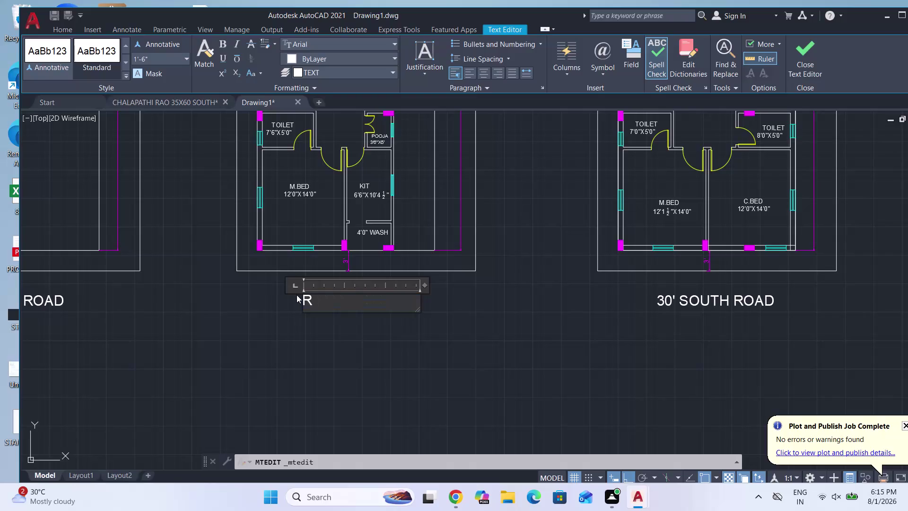
Replace the middle plan's label text with GROUND FLOOR and exit text editing.
key(BackSpace)
text(GRO)
text(UND FLOO)
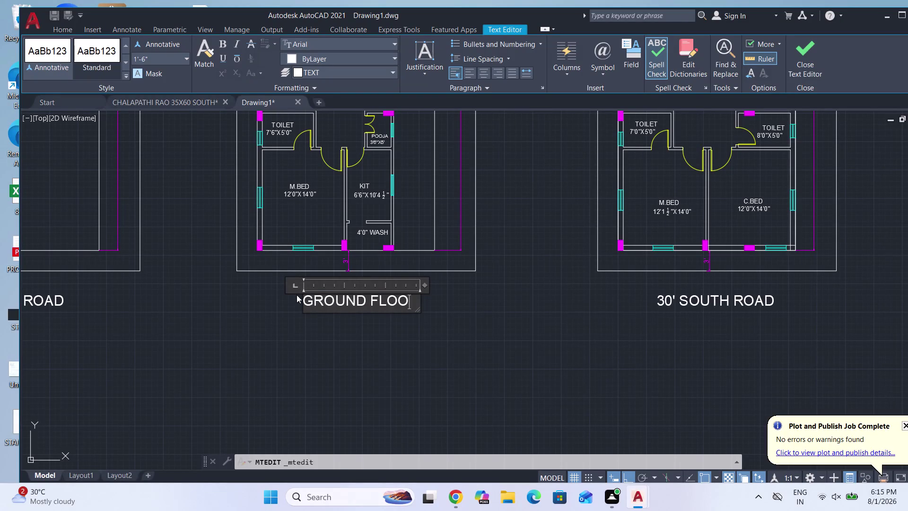
text(R)
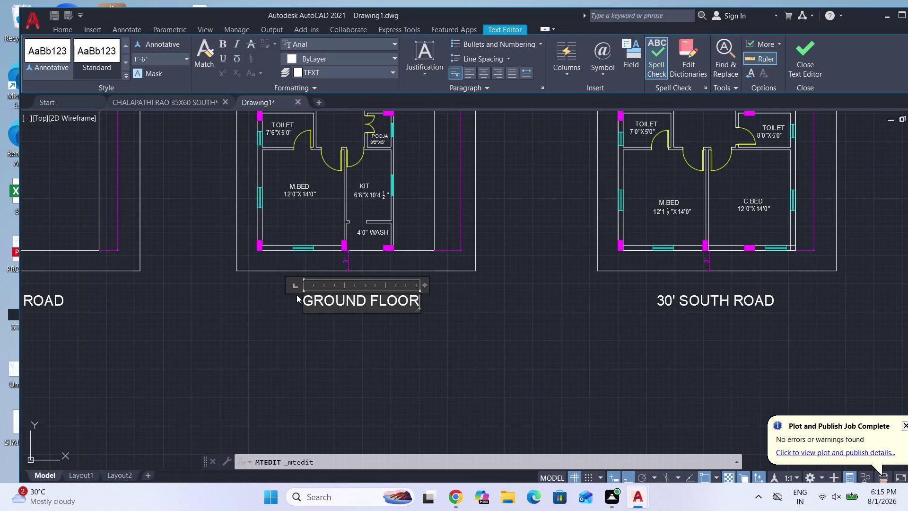
key(Escape)
key(Return)
scroll(down, 3)
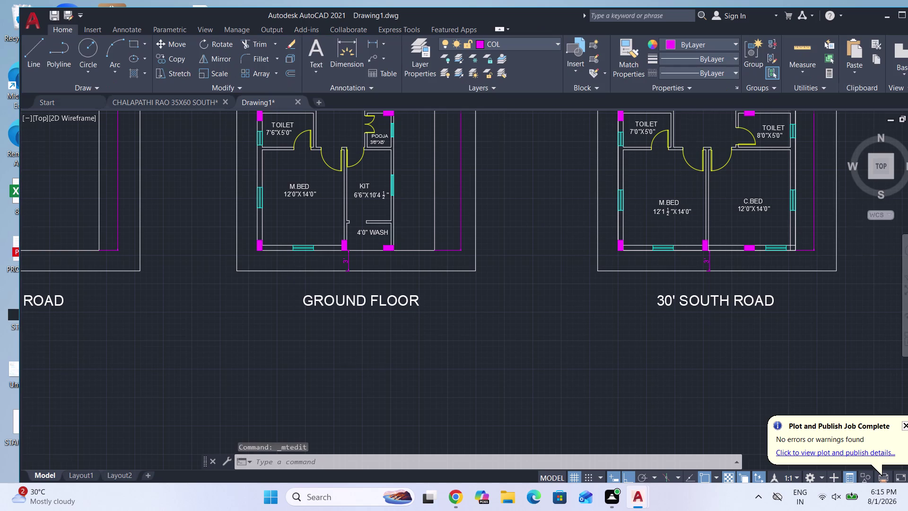
Change the right plan's 30' SOUTH ROAD label to FIRST FLOOR.
scroll(down, 3)
scroll(up, 3)
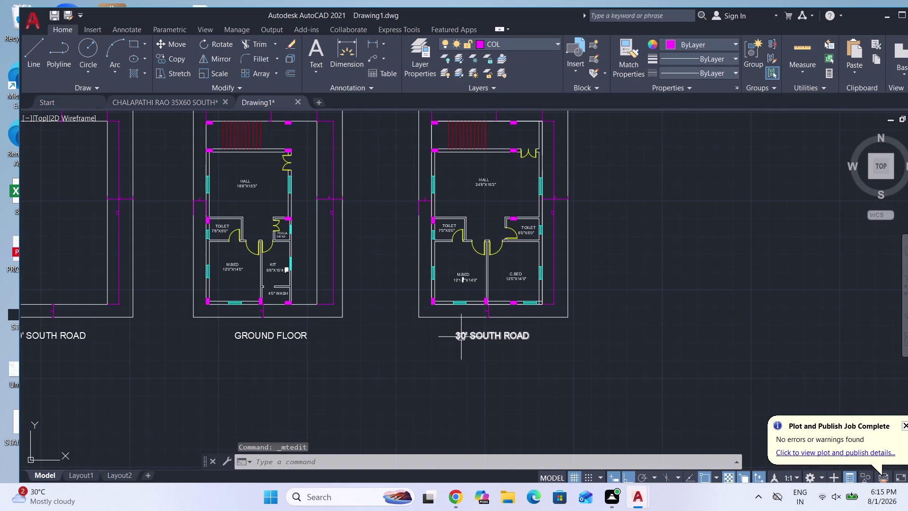
double_click(477, 337)
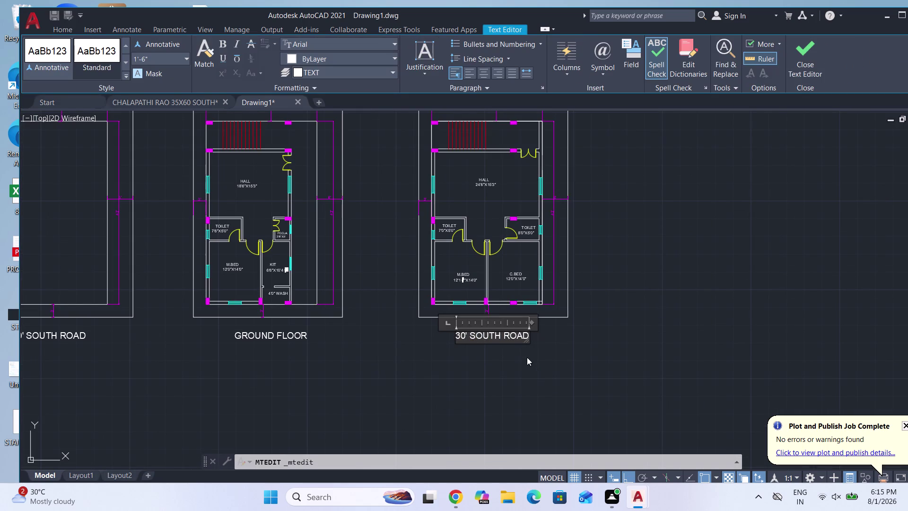
key(Right)
key(Right)
key(Right)
key(Right)
key(Right)
key(BackSpace)
key(BackSpace)
key(BackSpace)
key(BackSpace)
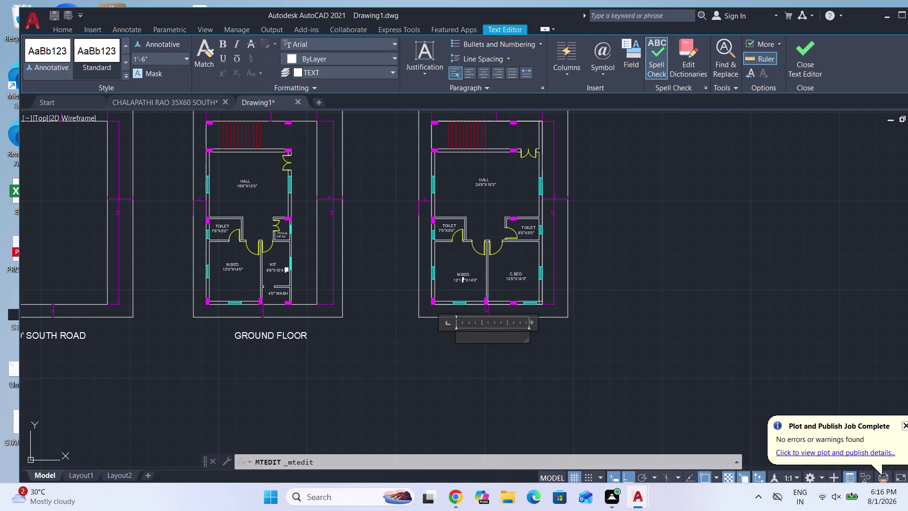
text(FIRS)
text(T)
key(space)
text(FLOOR)
key(Escape)
key(Return)
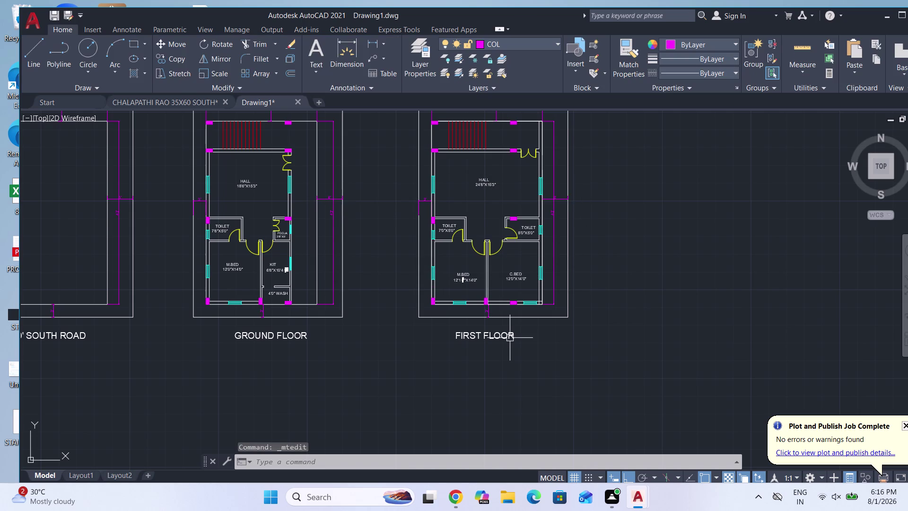
Cancel the leftover command, zoom out over the plans, and open the Plot dialog.
key(Escape)
scroll(down, 3)
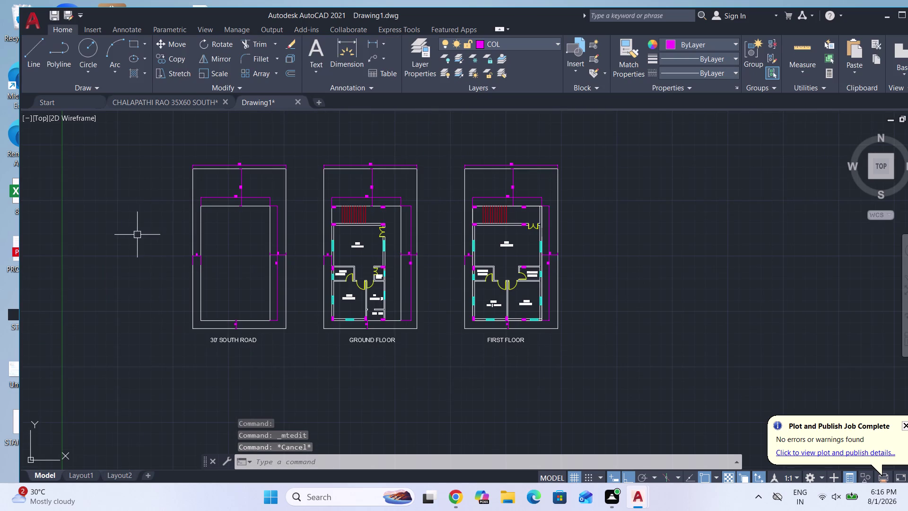
scroll(up, 3)
scroll(down, 3)
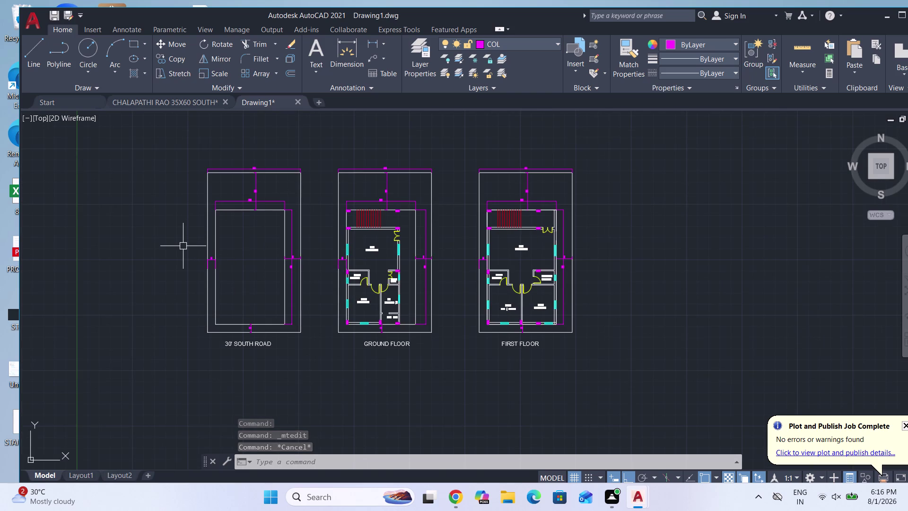
scroll(up, 3)
scroll(down, 3)
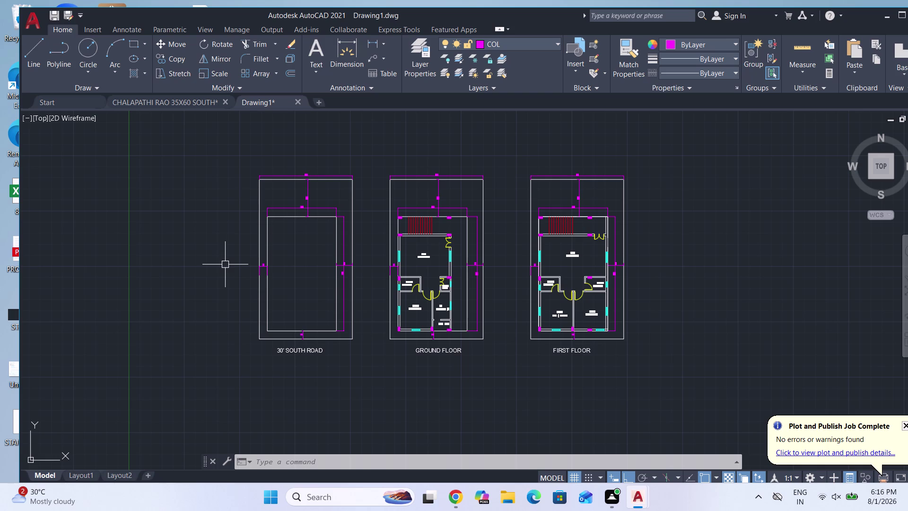
key(ctrl+p)
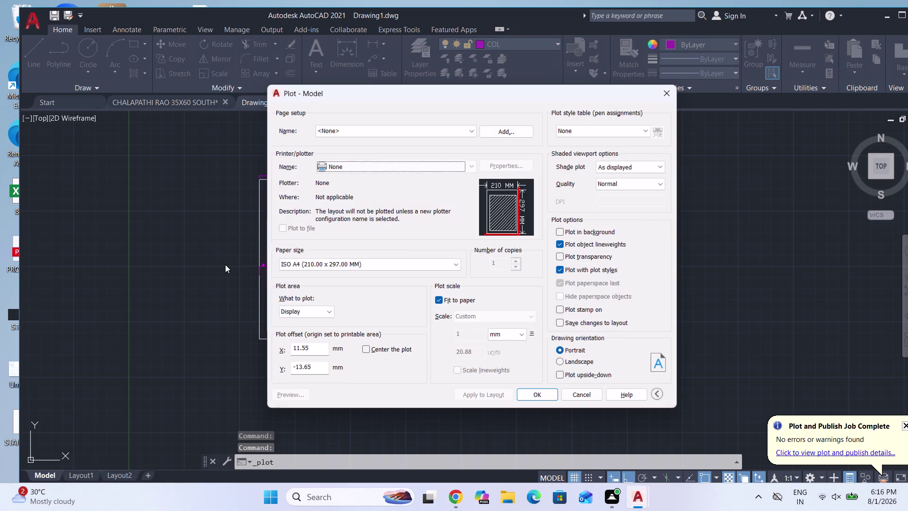
Set the plotter to DWG To PDF with ISO full bleed A3 paper.
click(323, 266)
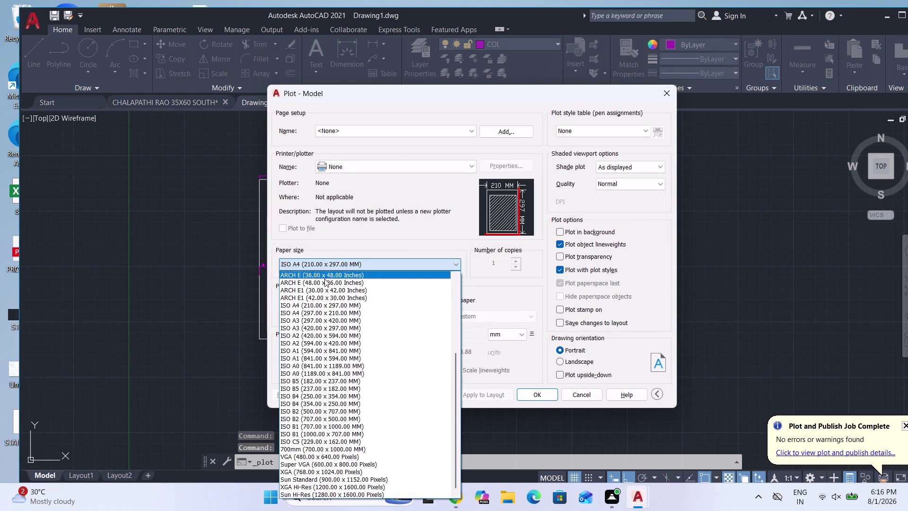
double_click(409, 170)
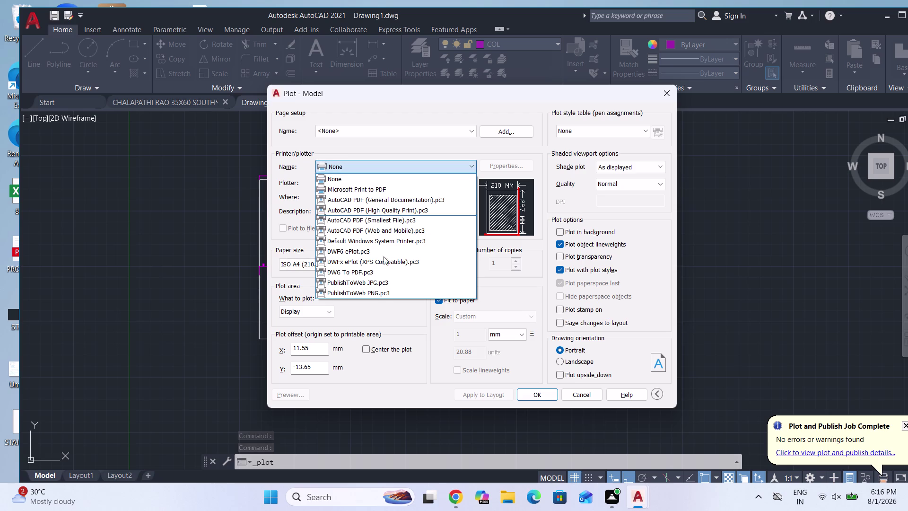
click(369, 276)
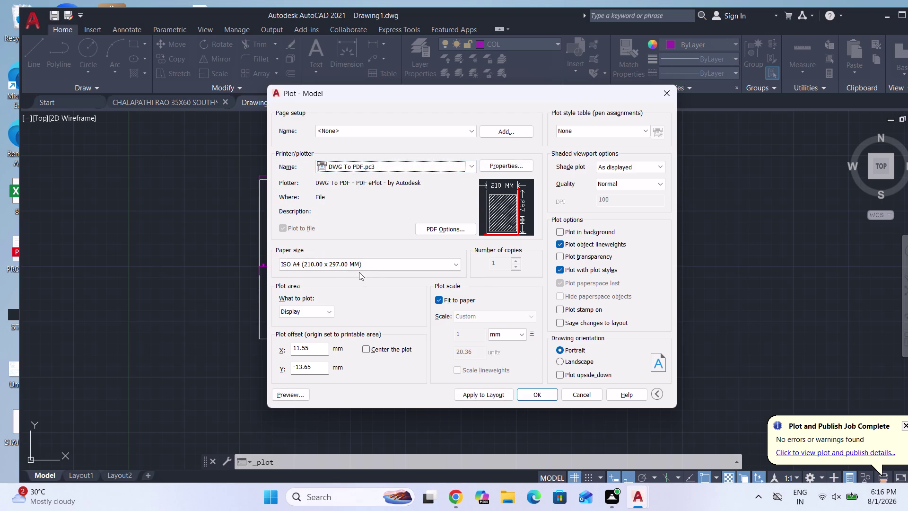
click(354, 266)
scroll(up, 3)
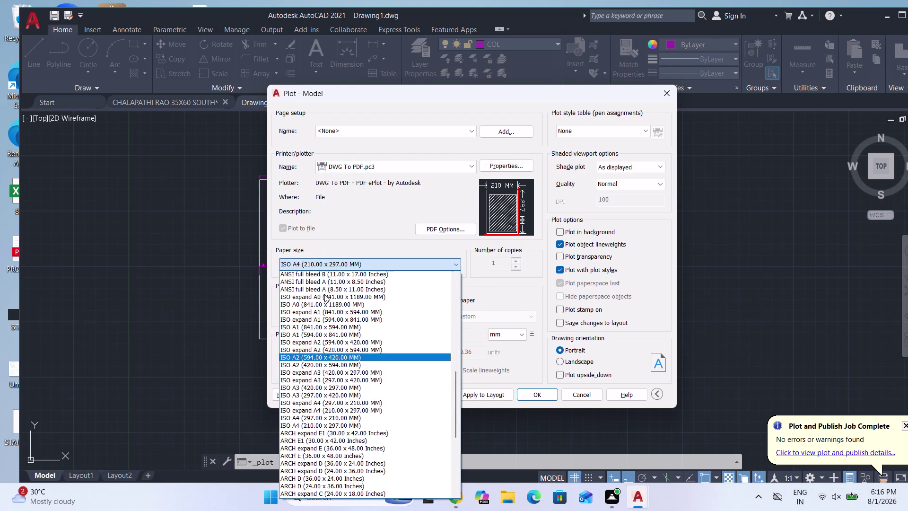
scroll(up, 3)
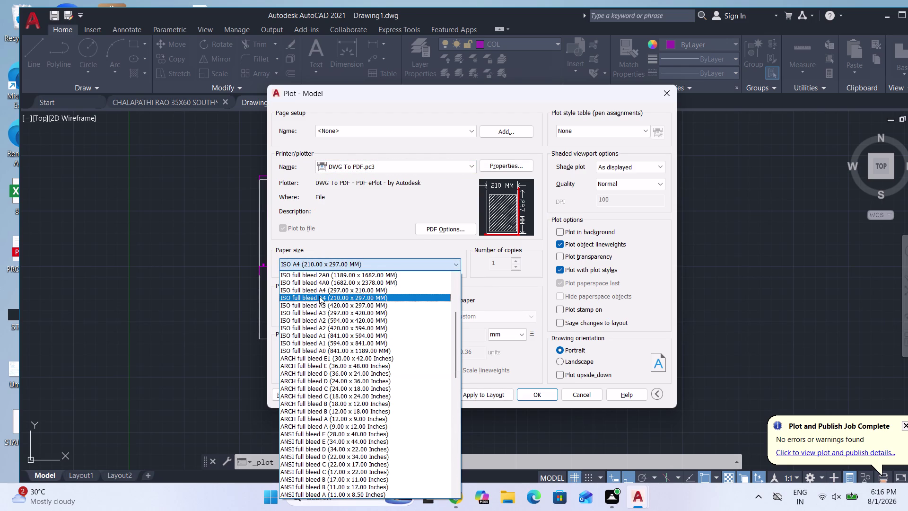
scroll(up, 3)
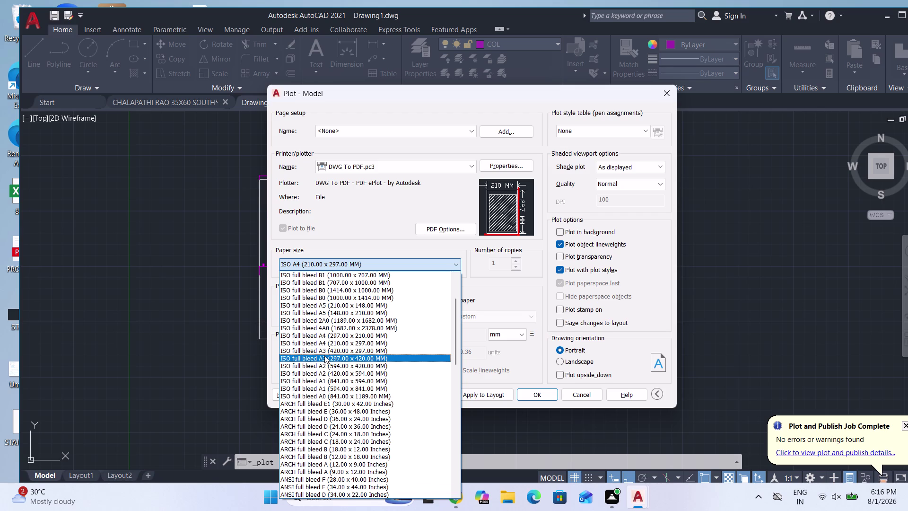
click(324, 355)
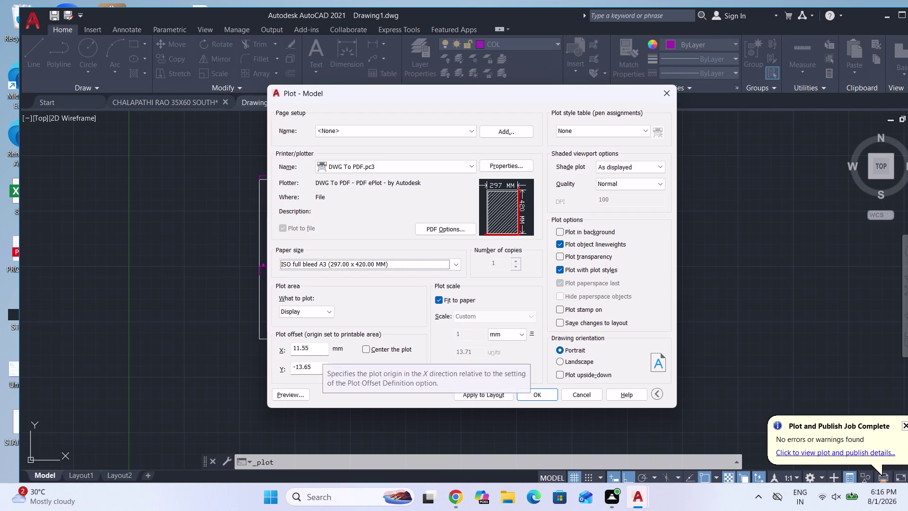
Set What to plot to Window and pick the first corner of the plot area.
click(302, 310)
click(300, 344)
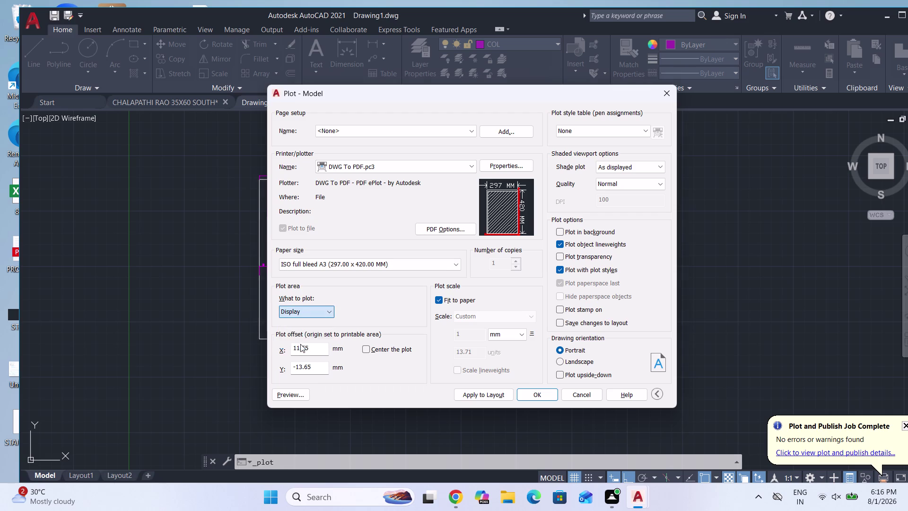
click(246, 167)
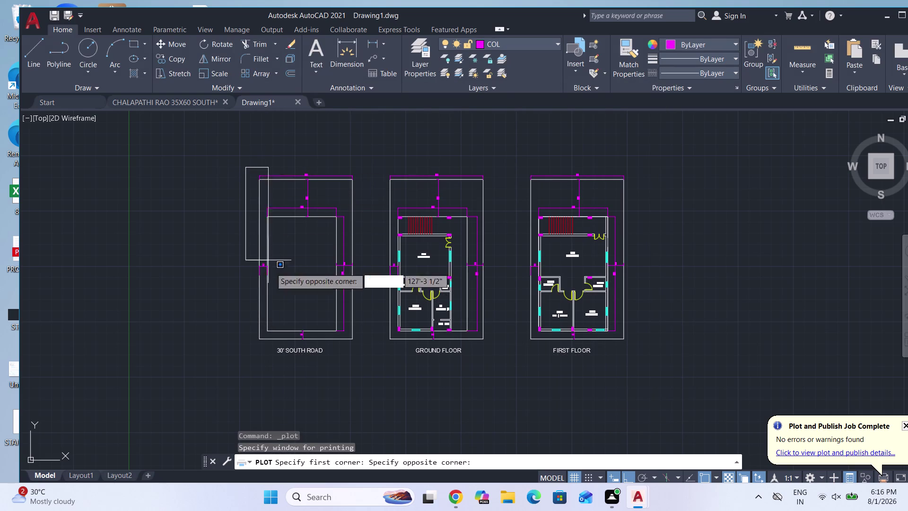
Finish the plot window, then preview the portrait A3 layout and return to the Plot dialog.
click(637, 364)
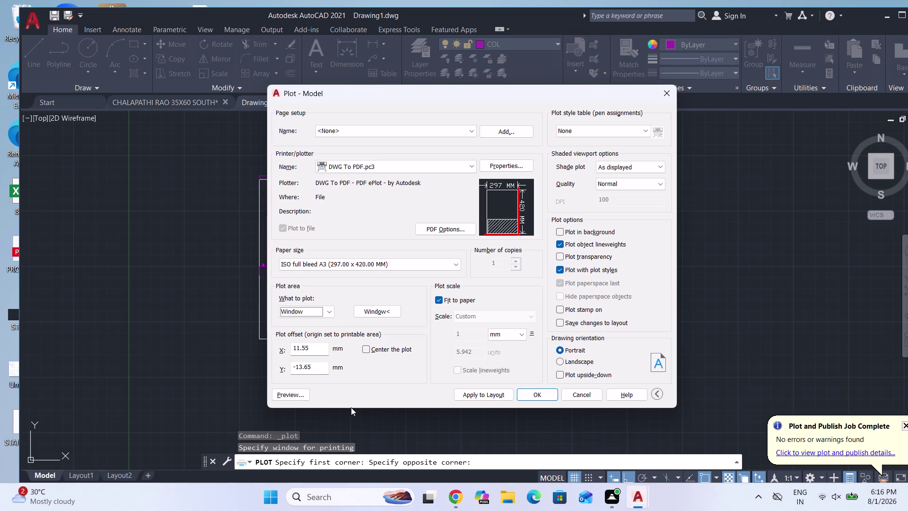
click(284, 394)
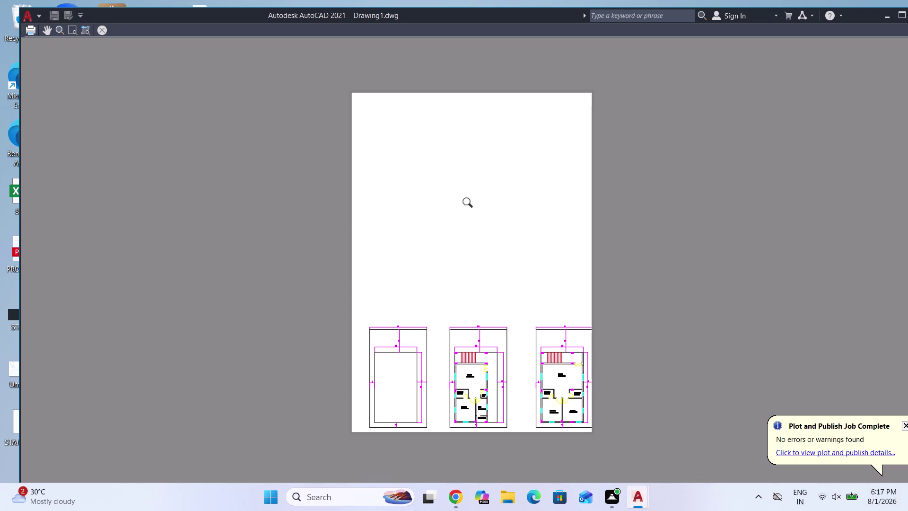
key(Escape)
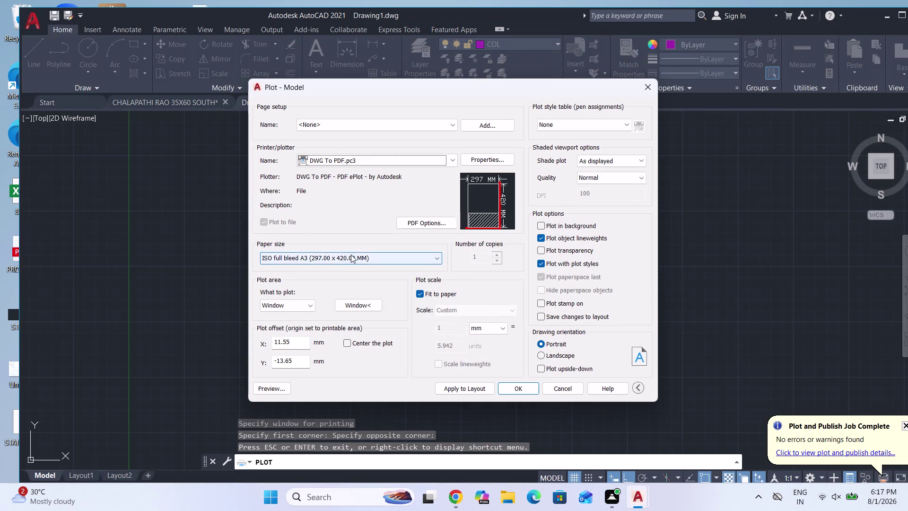
Try landscape A3 paper and preview the result.
click(351, 254)
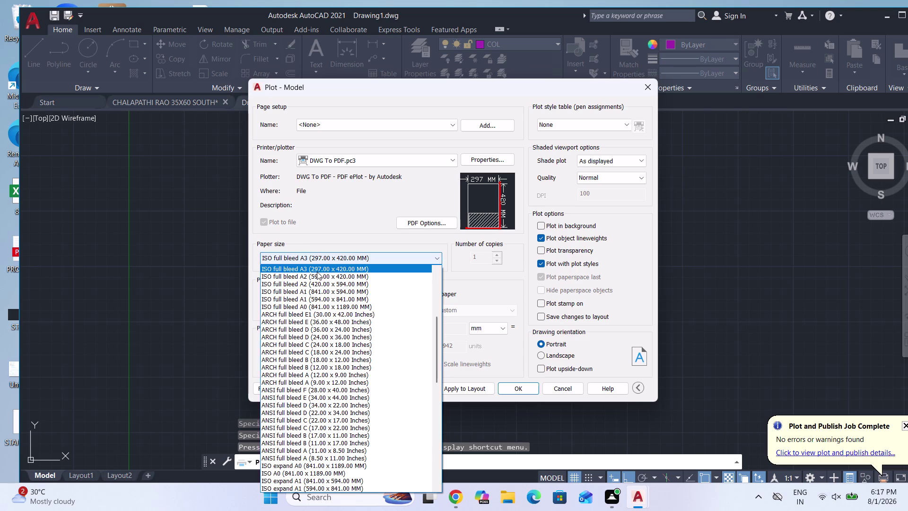
scroll(up, 3)
click(313, 283)
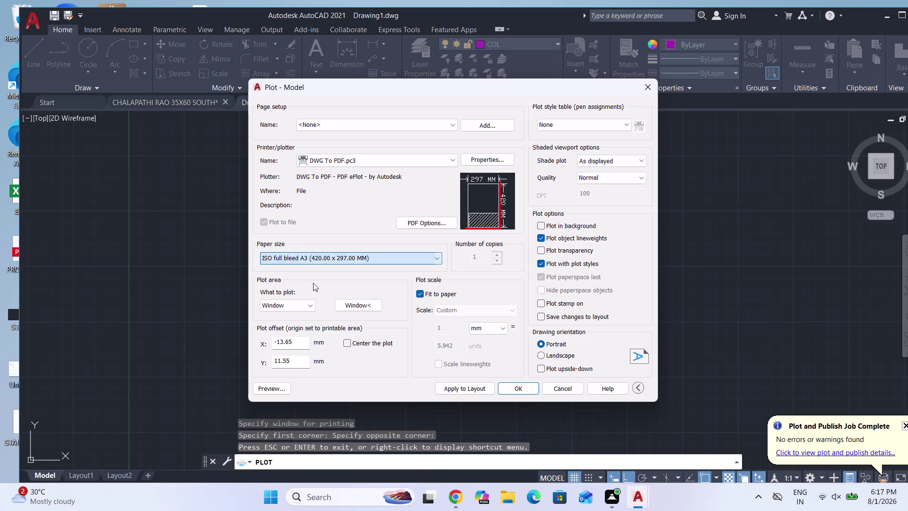
click(267, 388)
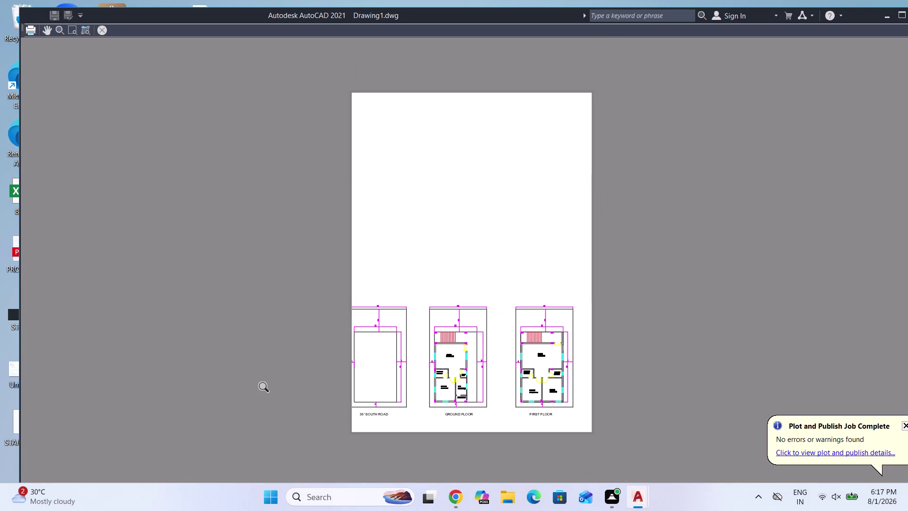
key(Escape)
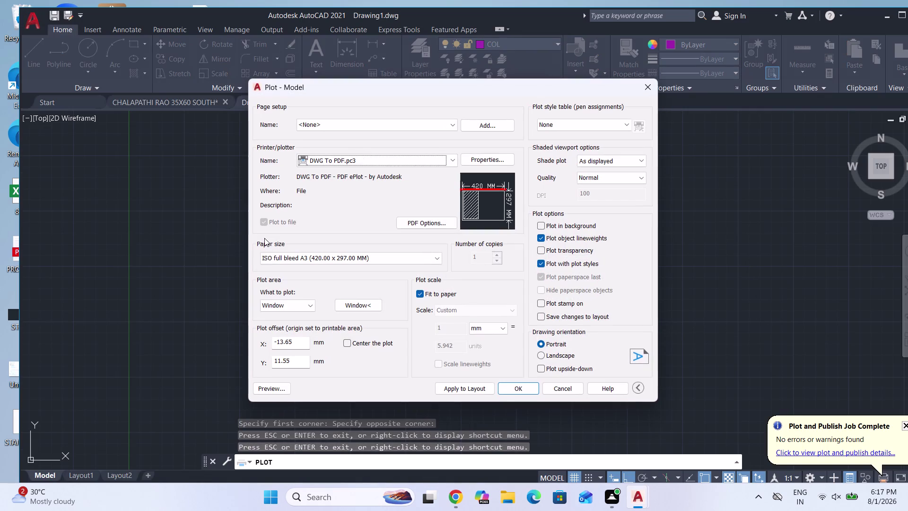
Switch to landscape A4 paper and window only the 30' SOUTH ROAD plan.
click(375, 260)
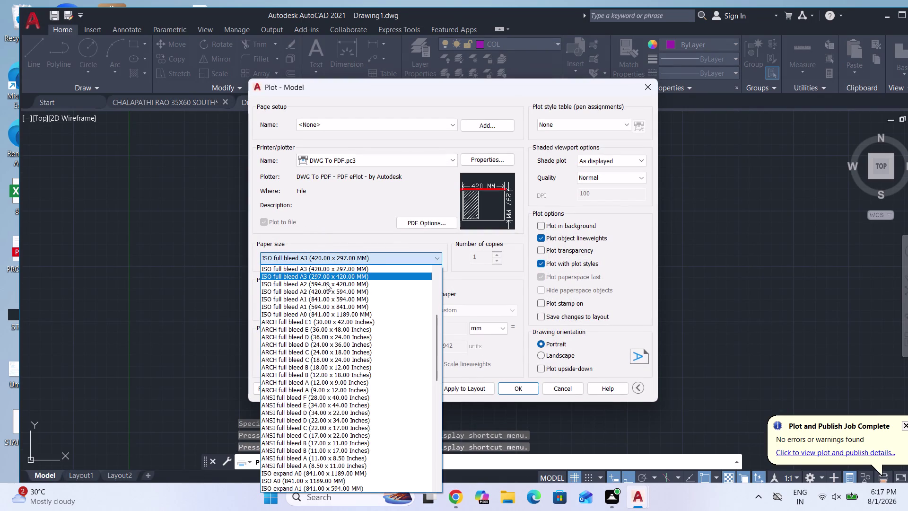
scroll(up, 3)
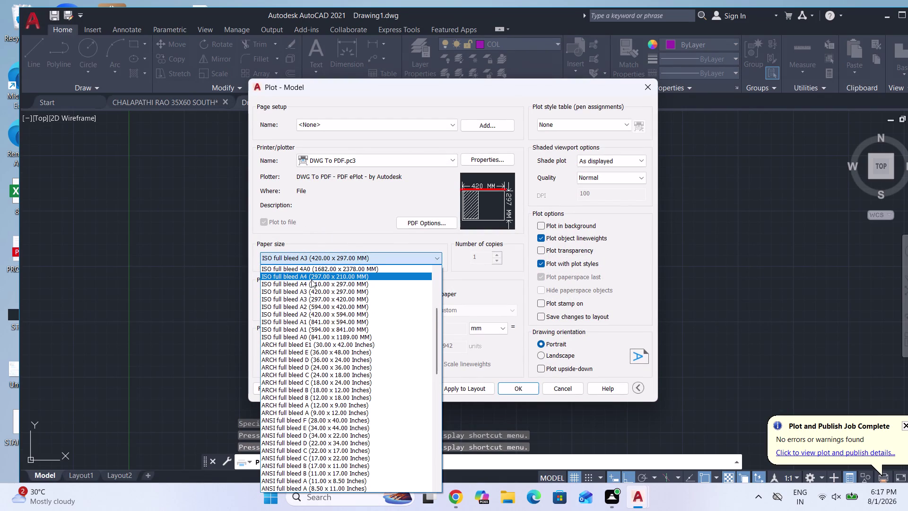
click(310, 275)
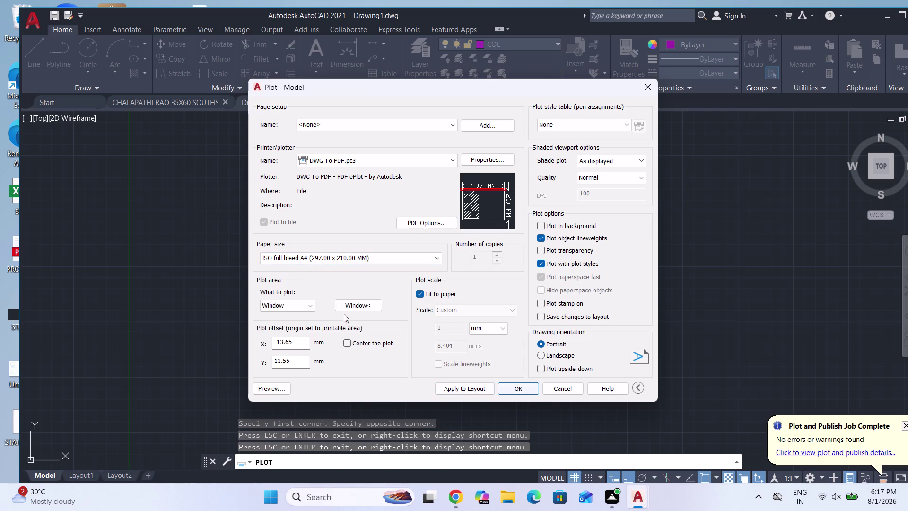
click(276, 305)
click(365, 304)
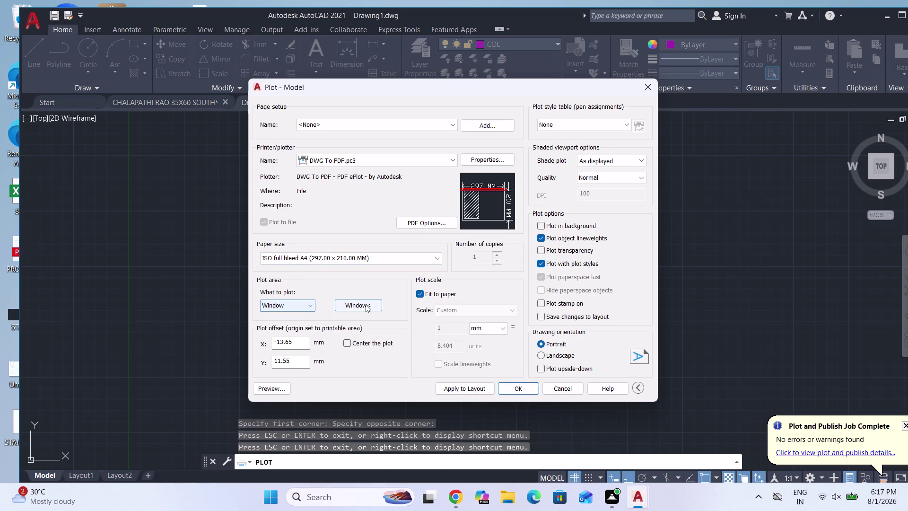
click(365, 304)
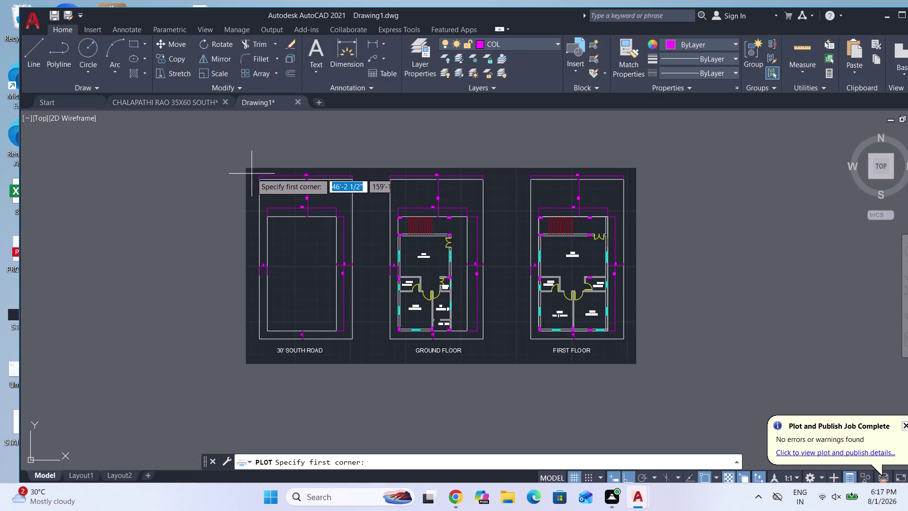
click(248, 170)
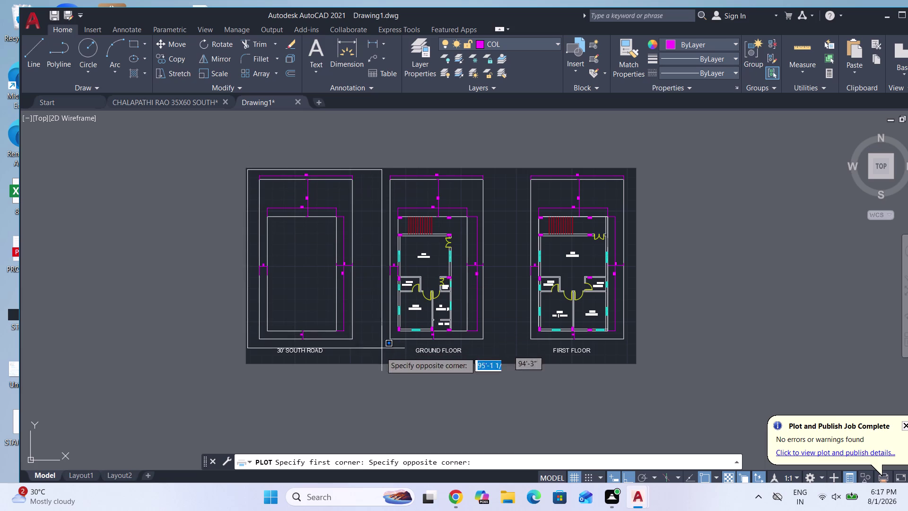
click(371, 364)
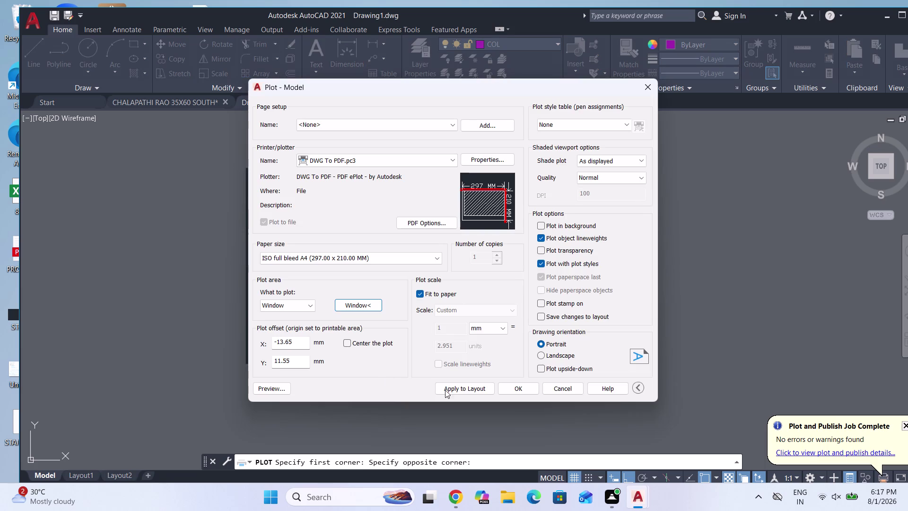
Plot the South Road plan to 30X60.pdf in PROJECT and close the PDF viewer.
click(519, 389)
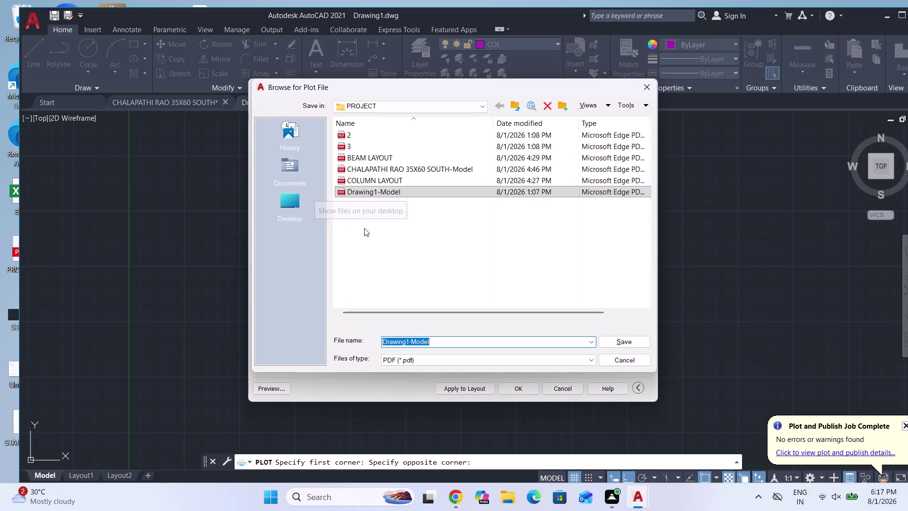
key(space)
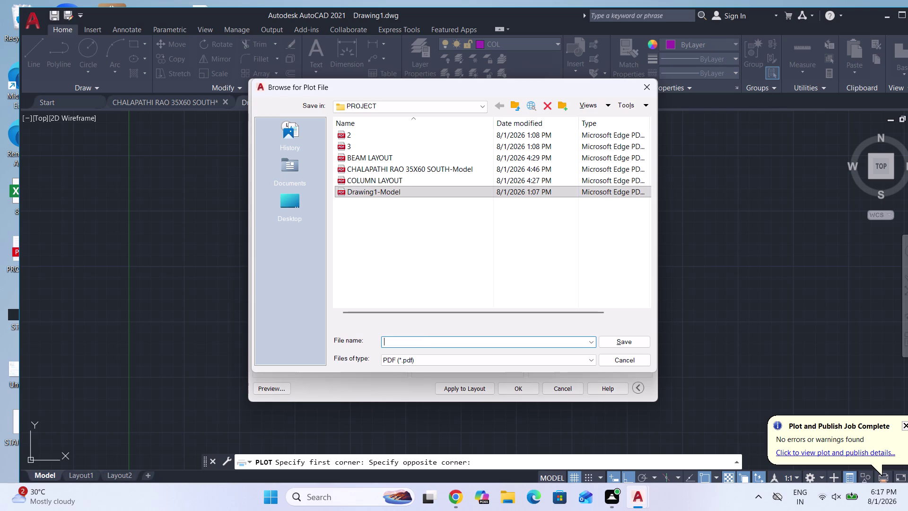
text(30)
key(x)
text(60)
click(624, 343)
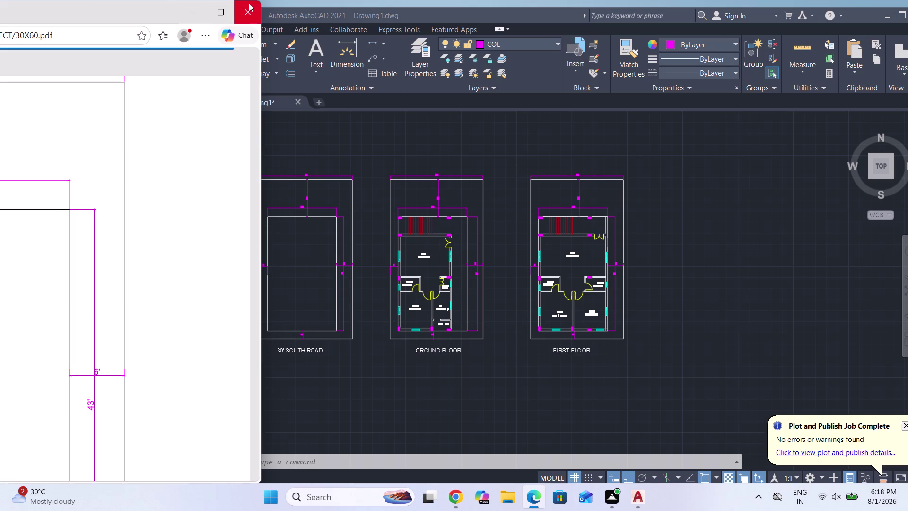
click(247, 7)
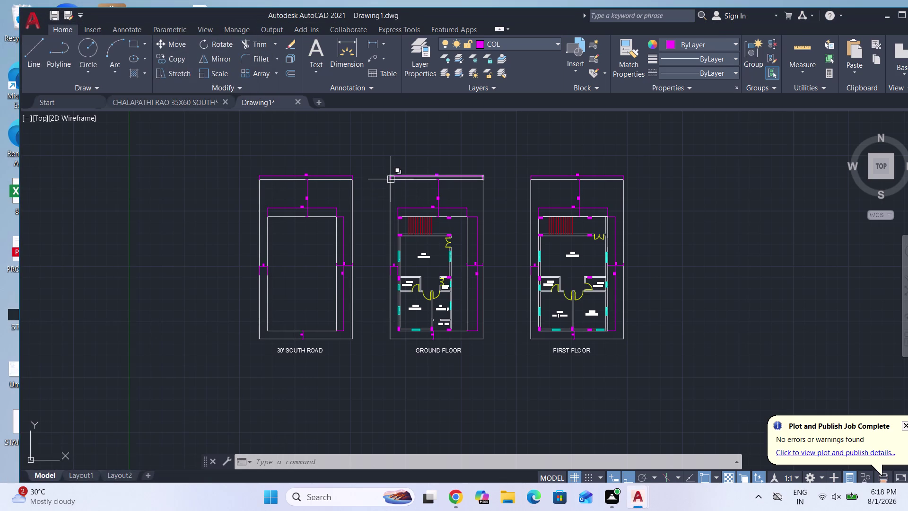
Reopen the plot settings with DWG To PDF as the plotter.
key(ctrl+p)
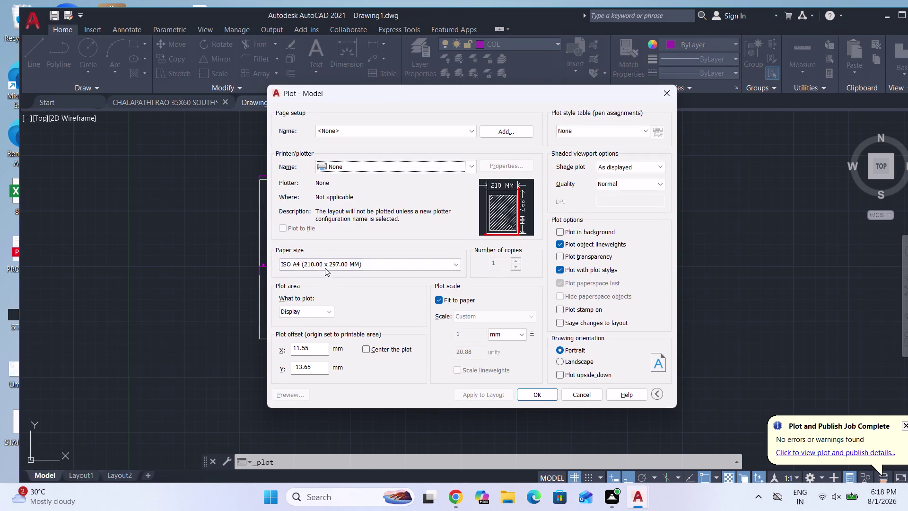
click(376, 170)
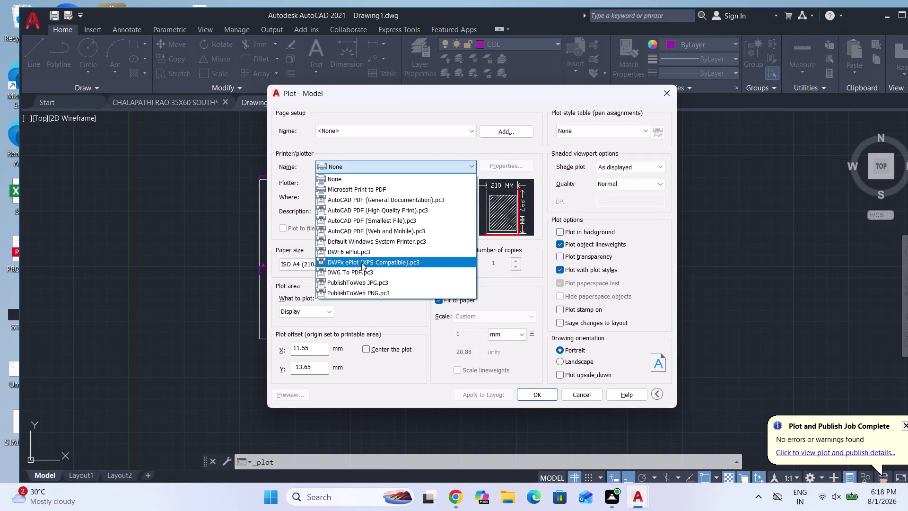
click(361, 270)
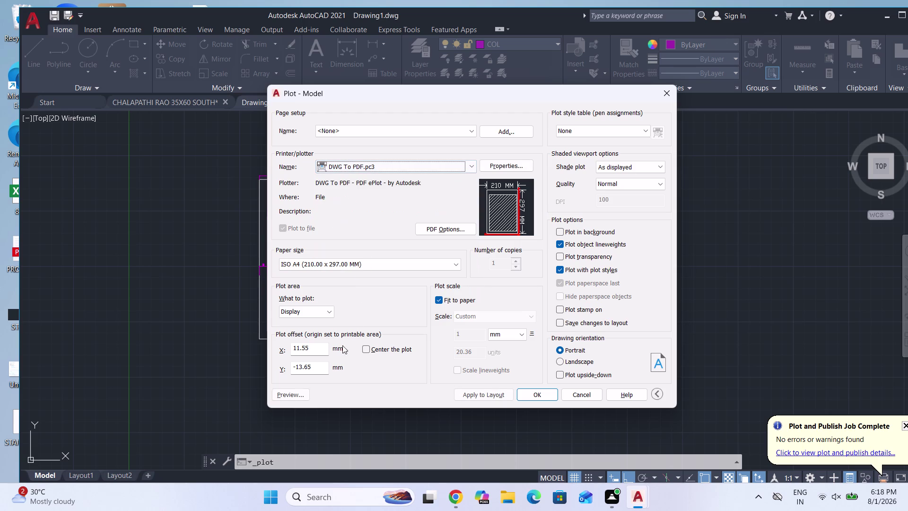
Window the Ground Floor plan and its label as the plot area, then preview it.
click(312, 314)
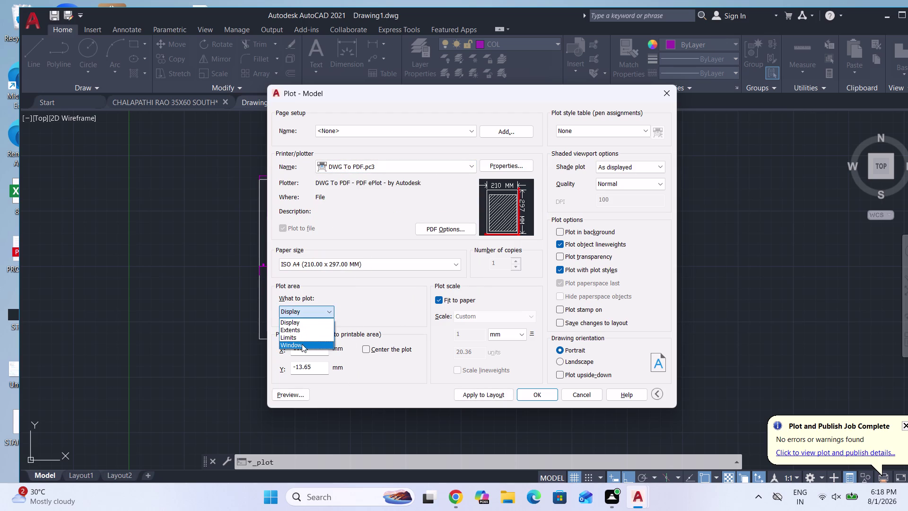
click(301, 343)
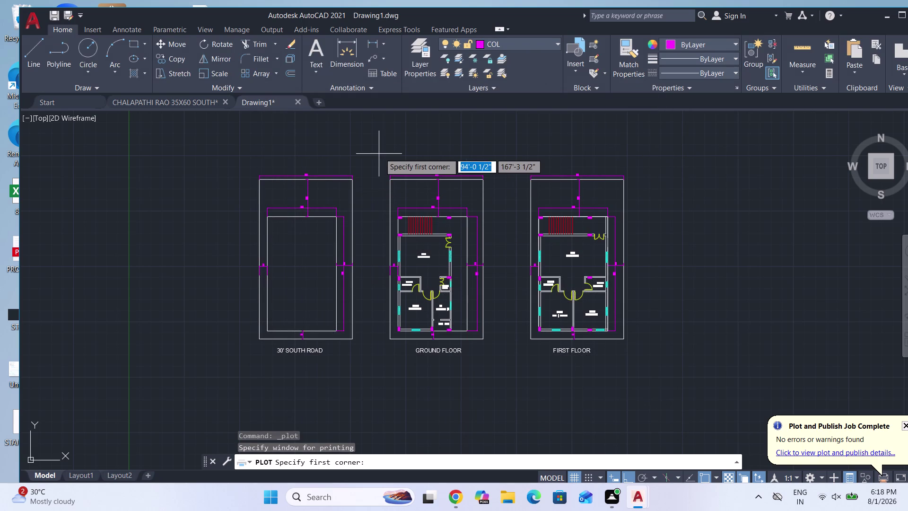
click(380, 163)
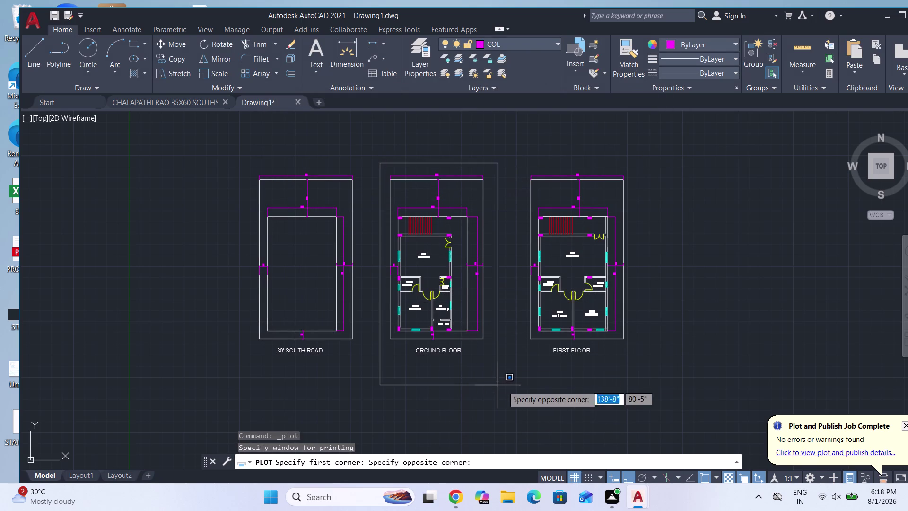
click(492, 363)
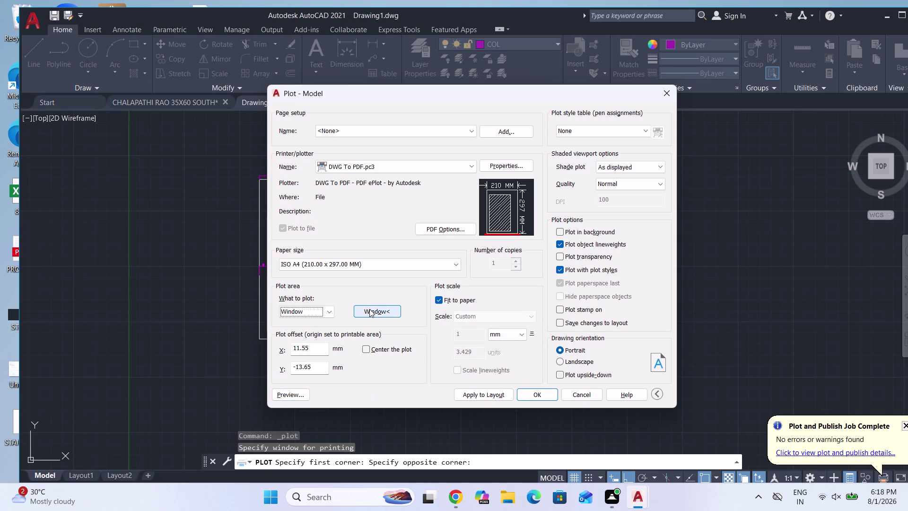
click(300, 396)
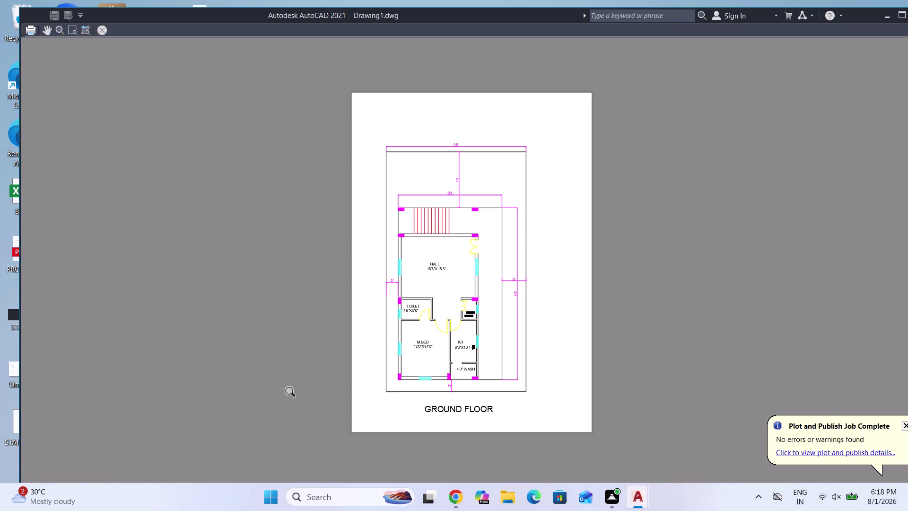
Plot the Ground Floor plan to GROUND FLOOR.pdf in PROJECT and close the viewer.
key(Escape)
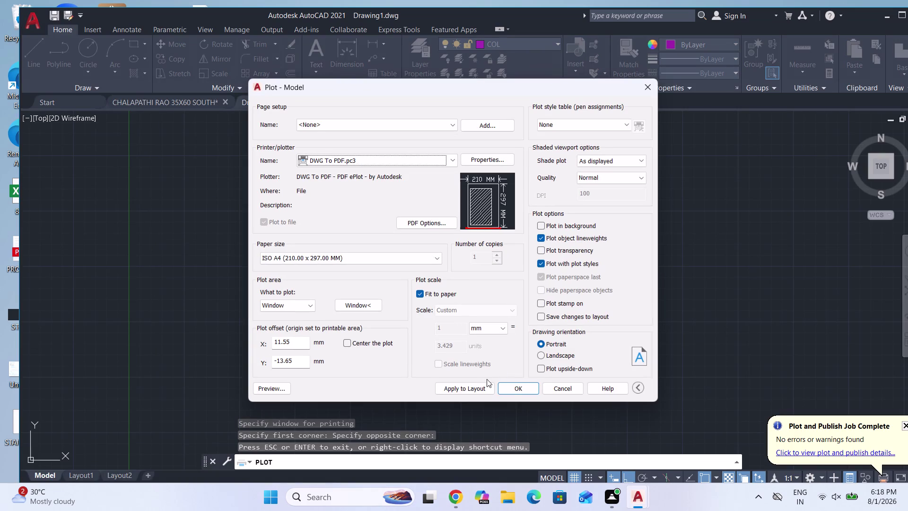
click(509, 388)
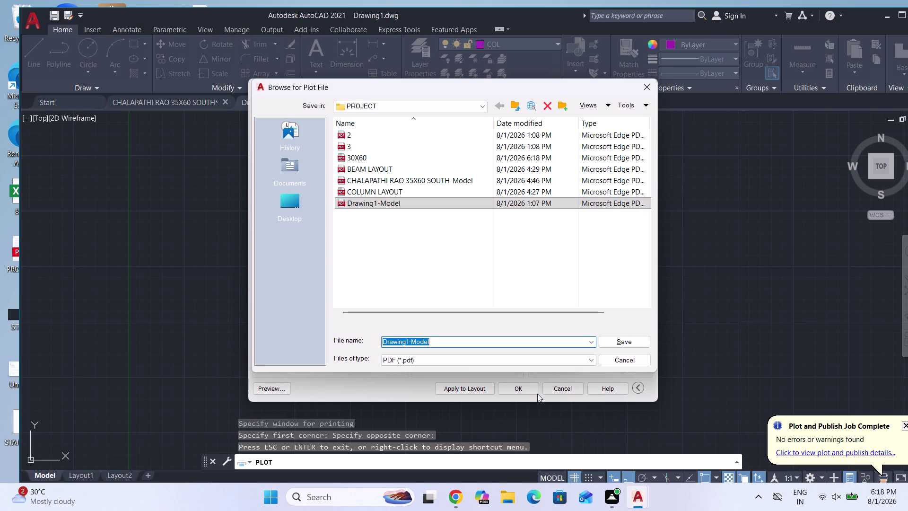
text(GR)
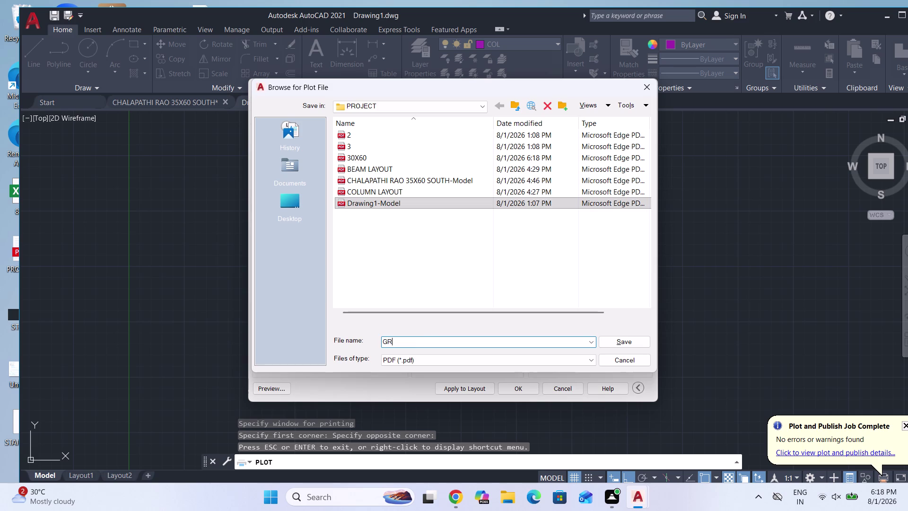
text(OUND)
key(space)
text(FLOOR)
drag(618, 347, 613, 350)
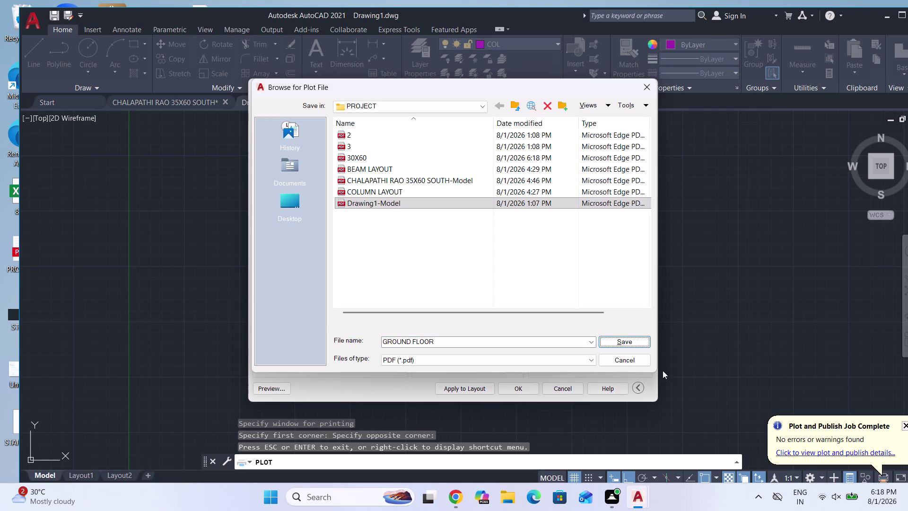
click(625, 345)
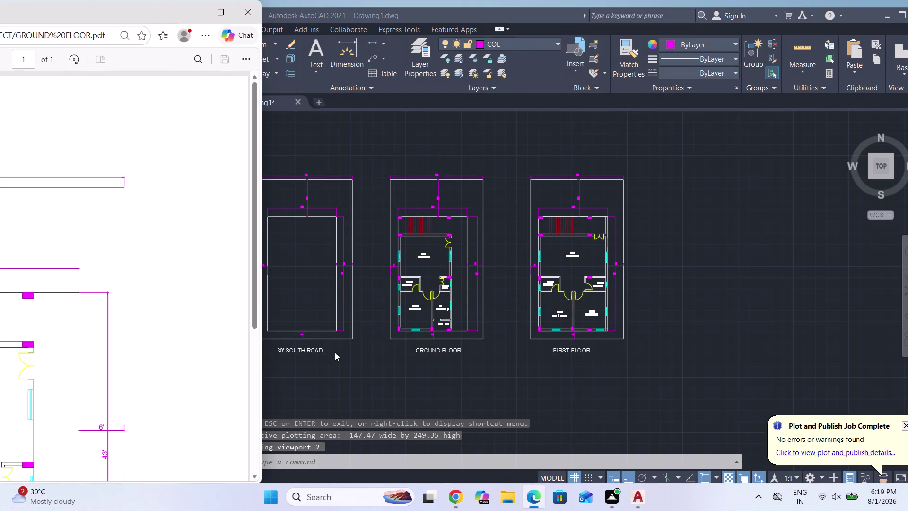
click(244, 16)
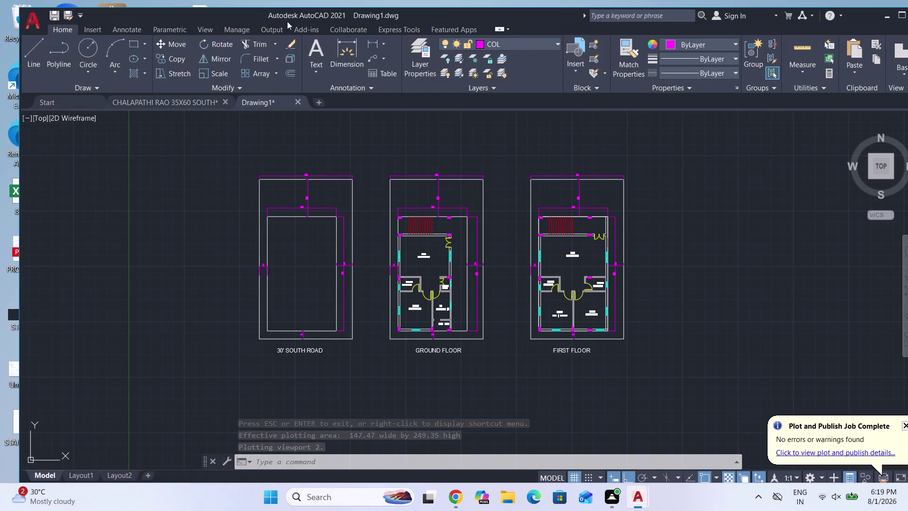
Start a new plot windowing the First Floor plan, which raises a no-plot-device warning.
key(ctrl+p)
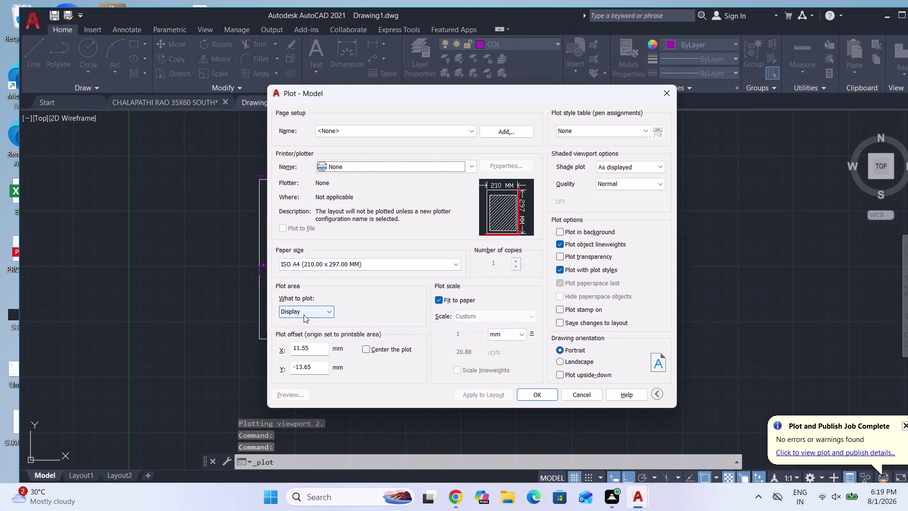
click(307, 310)
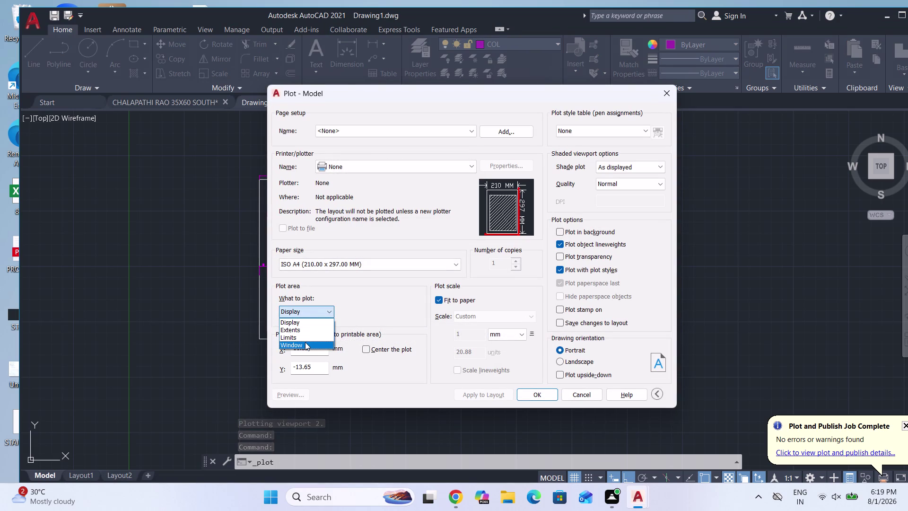
click(305, 342)
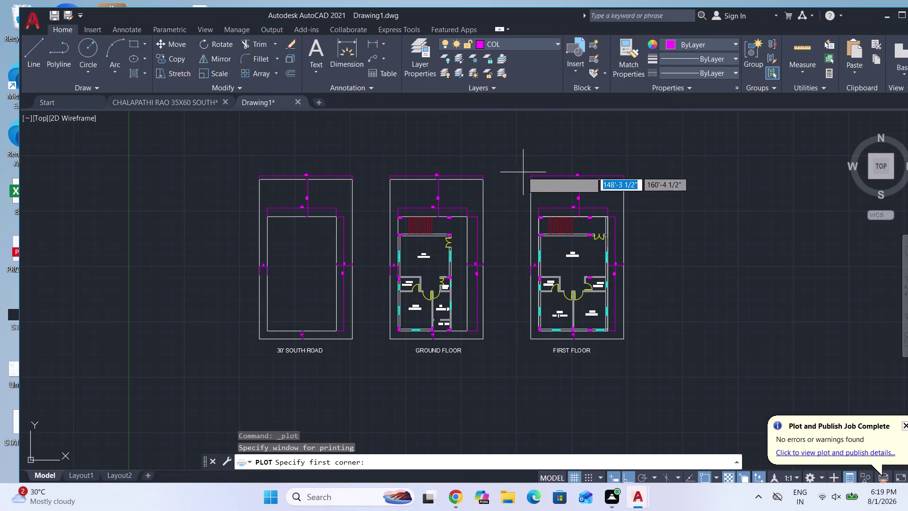
click(521, 165)
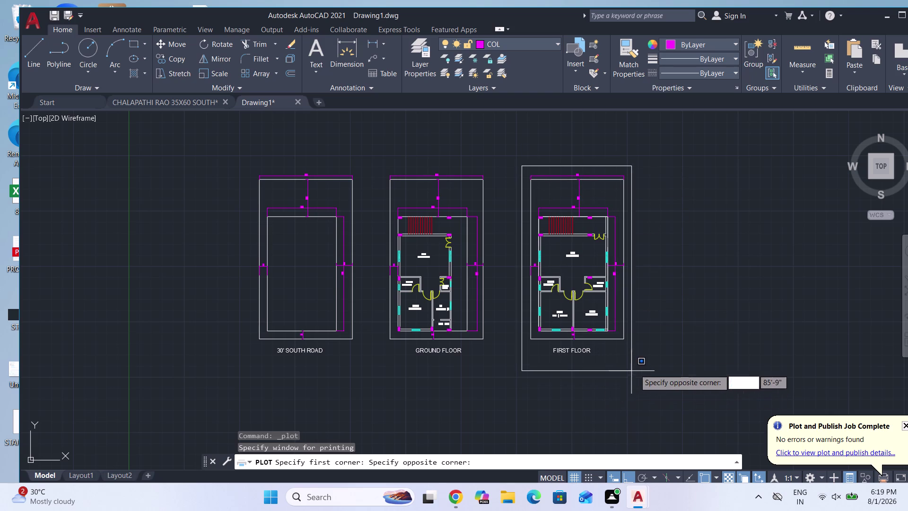
click(633, 365)
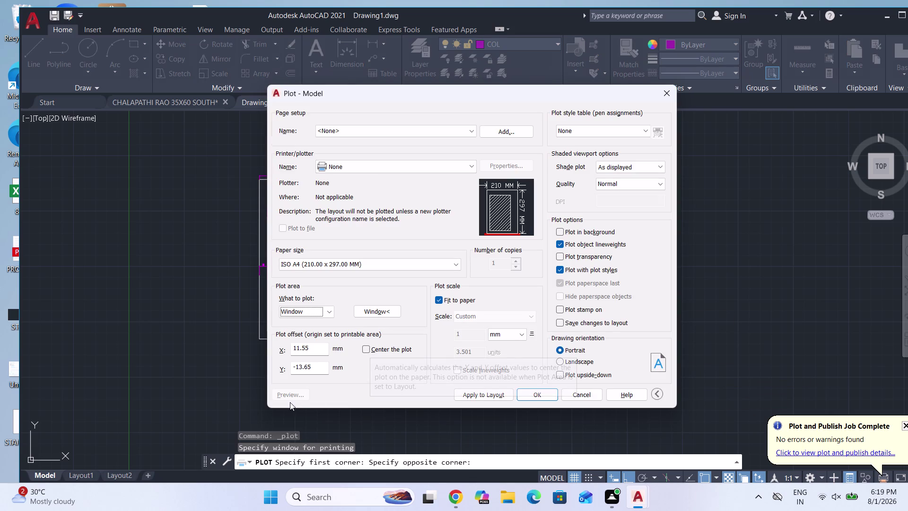
click(534, 391)
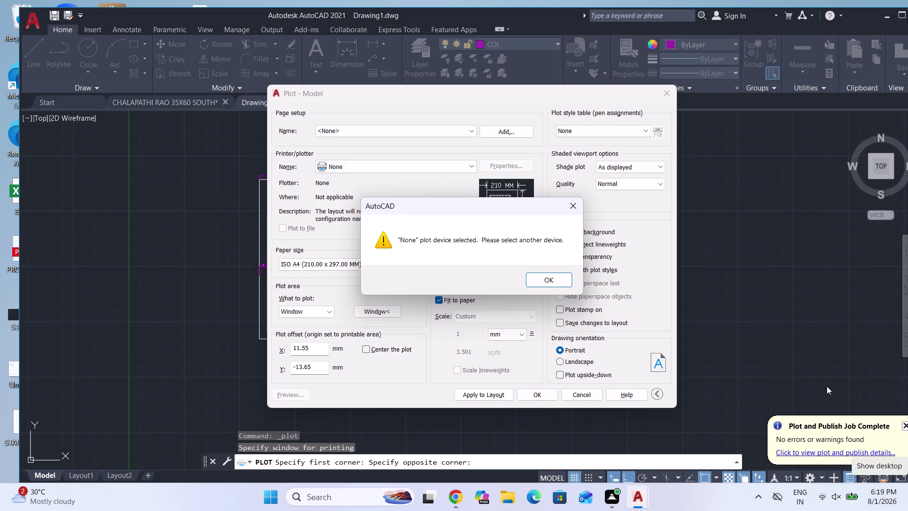
Dismiss the warning and select DWG To PDF as the plotter.
click(563, 276)
click(402, 167)
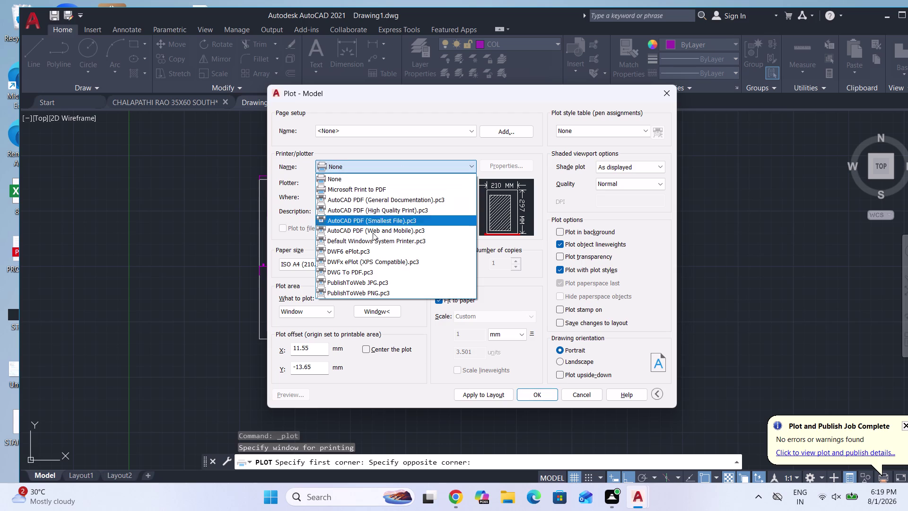
click(365, 272)
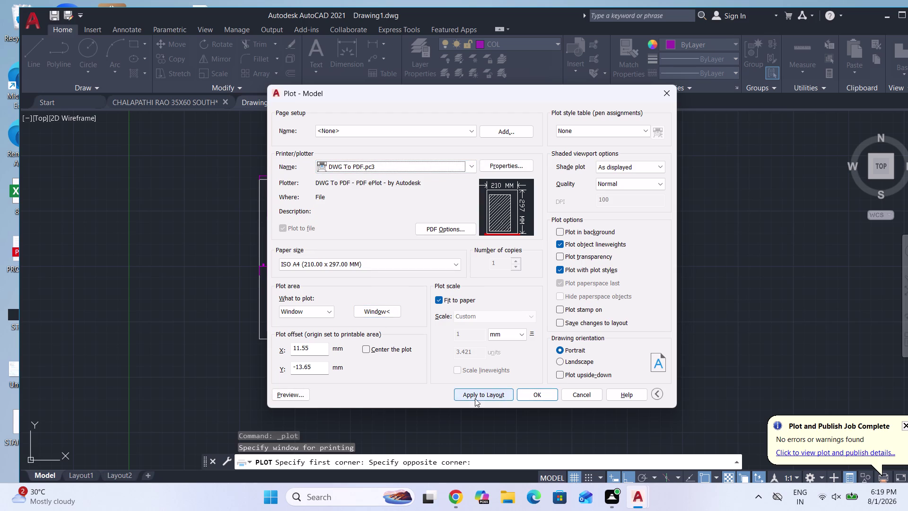
Plot the First Floor plan to FIRST FLOOR.pdf and close the PDF viewer.
click(532, 394)
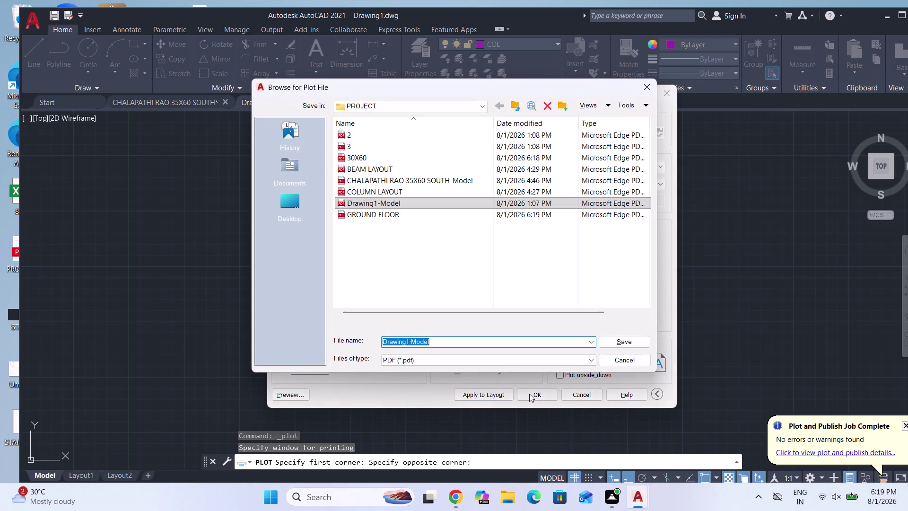
text(F)
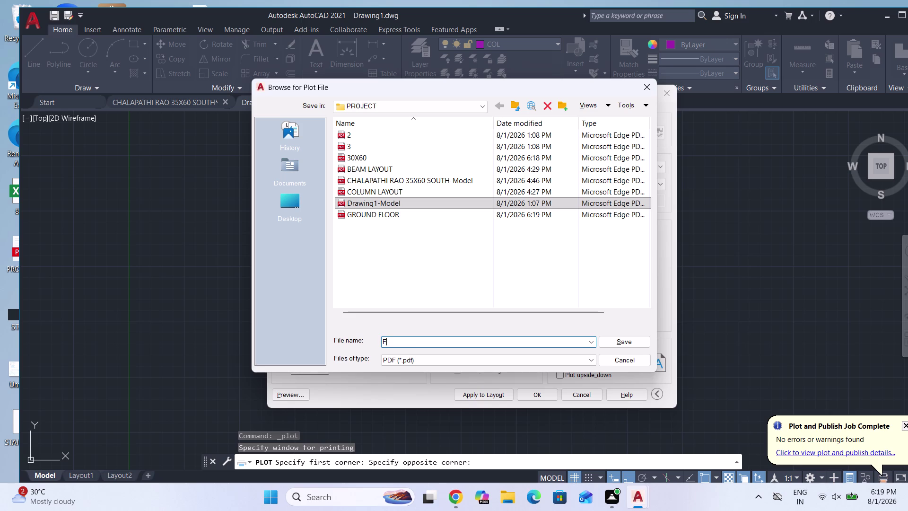
text(I)
text(RST)
key(space)
text(FLOOR)
click(636, 340)
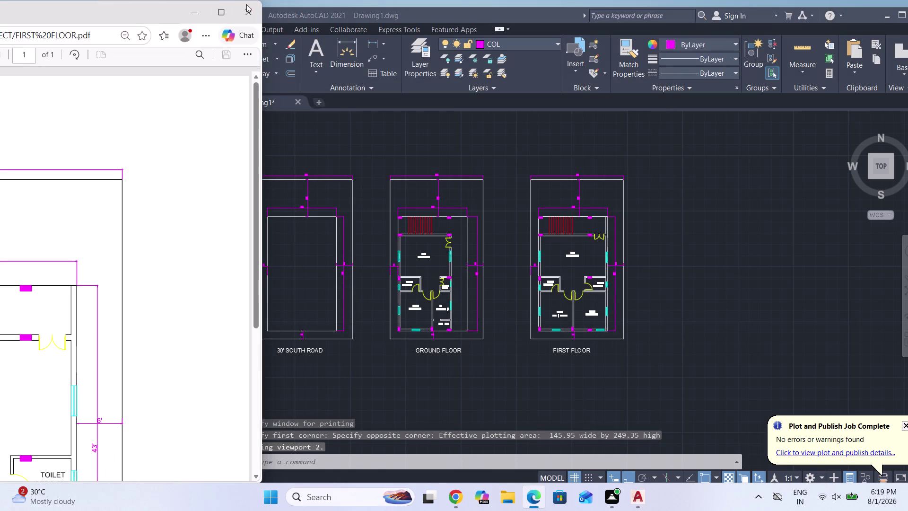
click(252, 15)
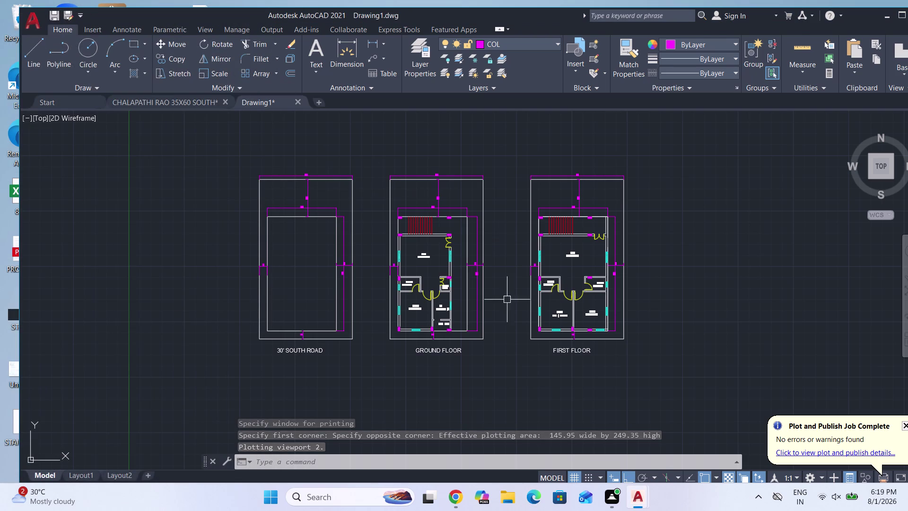